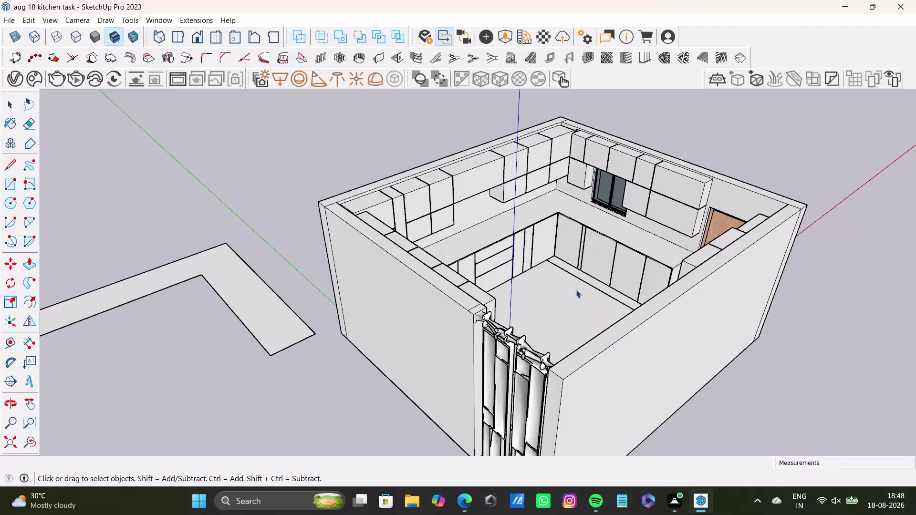
Orbit over the walls to the room's opposite side and look down into the kitchen.
scroll(down, 3)
middle_drag(580, 278, 578, 278)
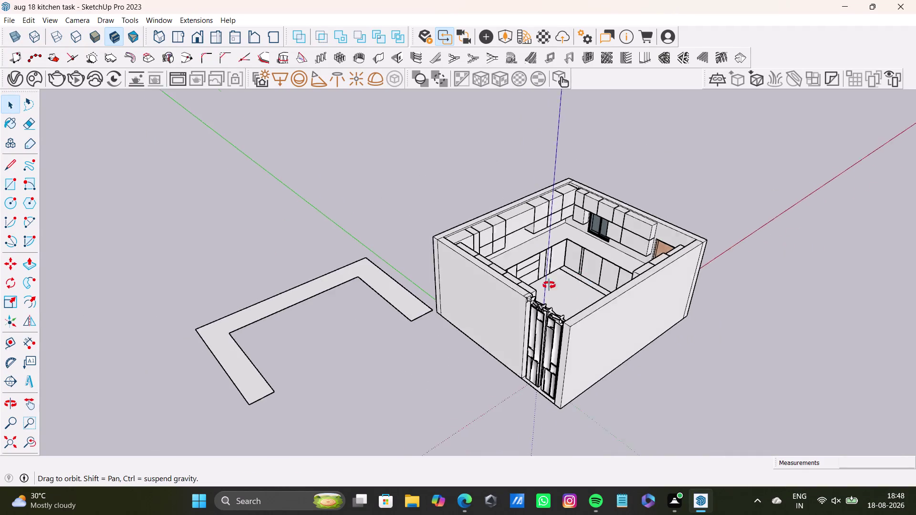
middle_drag(578, 278, 353, 397)
scroll(up, 3)
middle_drag(503, 342, 392, 179)
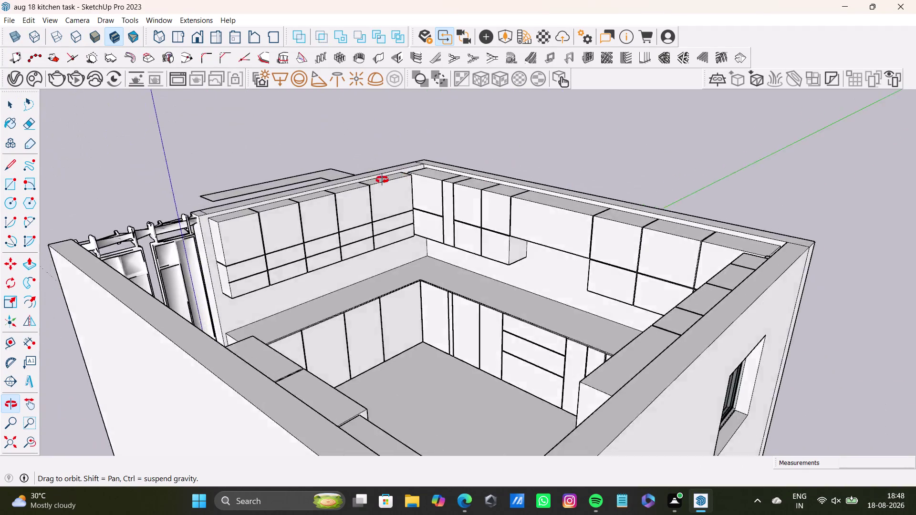
middle_drag(391, 179, 692, 212)
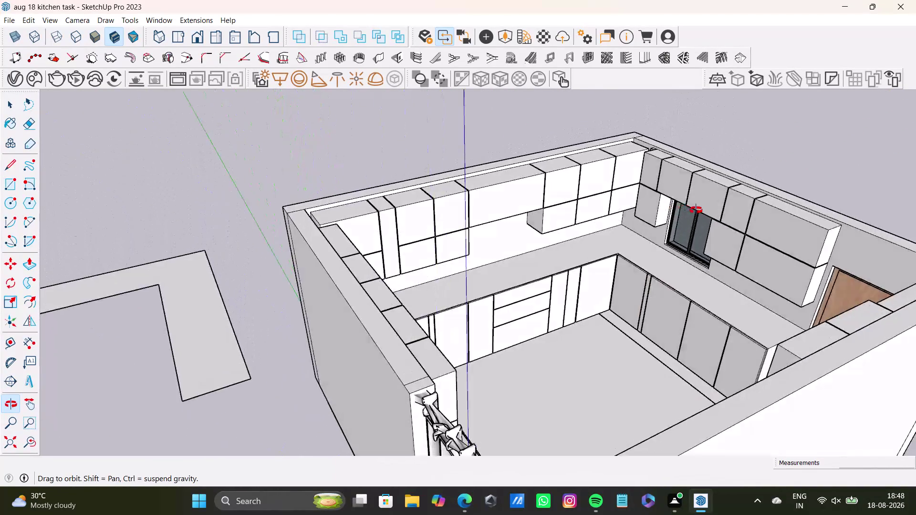
middle_drag(692, 212, 520, 323)
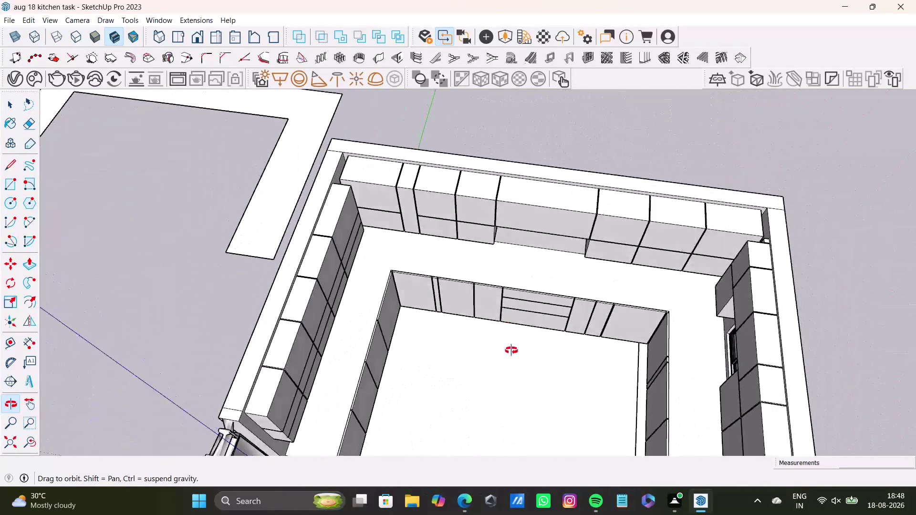
middle_drag(521, 323, 567, 473)
scroll(down, 3)
scroll(up, 3)
Tilt the kitchen model to view it from underneath, then orbit back toward the interior.
middle_drag(550, 366, 551, 307)
middle_drag(559, 303, 526, 202)
middle_drag(542, 204, 504, 207)
middle_drag(505, 202, 527, 154)
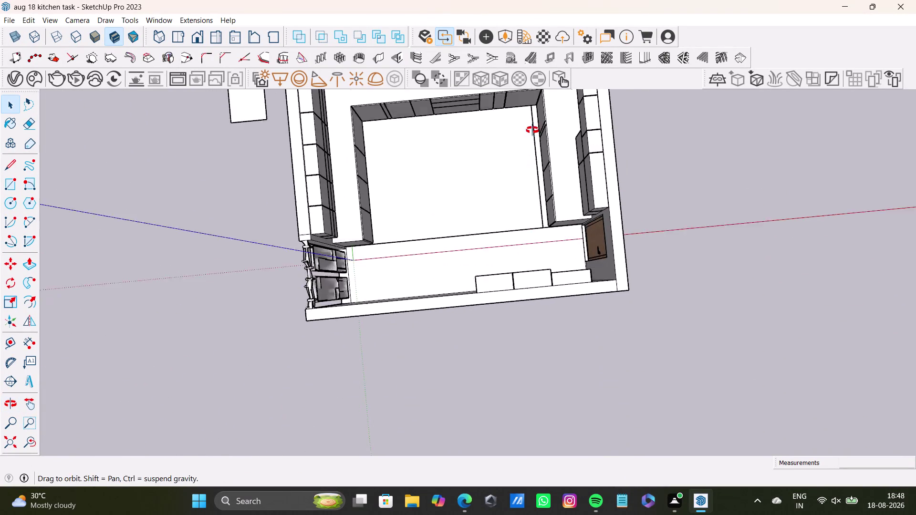
middle_drag(526, 154, 543, 97)
View the base cabinets from above, ending on the window and wooden door wall.
scroll(up, 3)
middle_drag(507, 179, 585, 258)
middle_drag(582, 301, 654, 192)
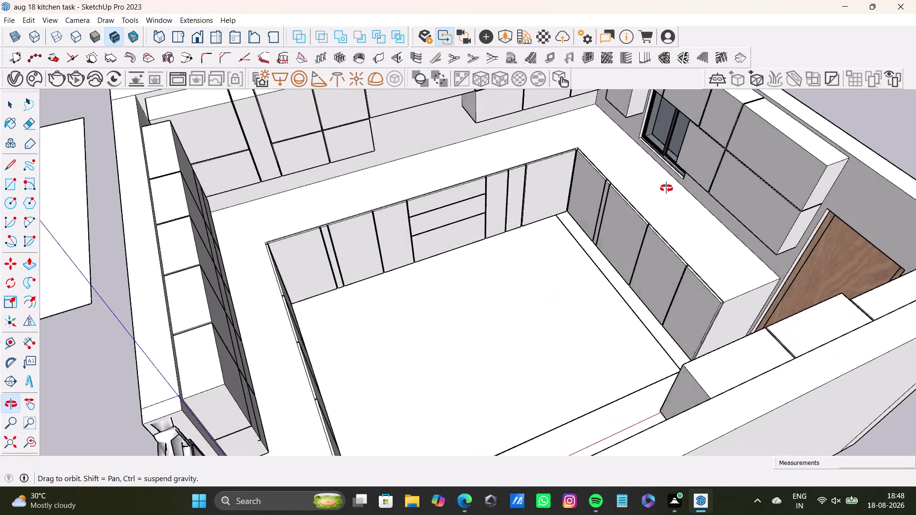
middle_drag(654, 192, 698, 327)
middle_drag(682, 332, 806, 313)
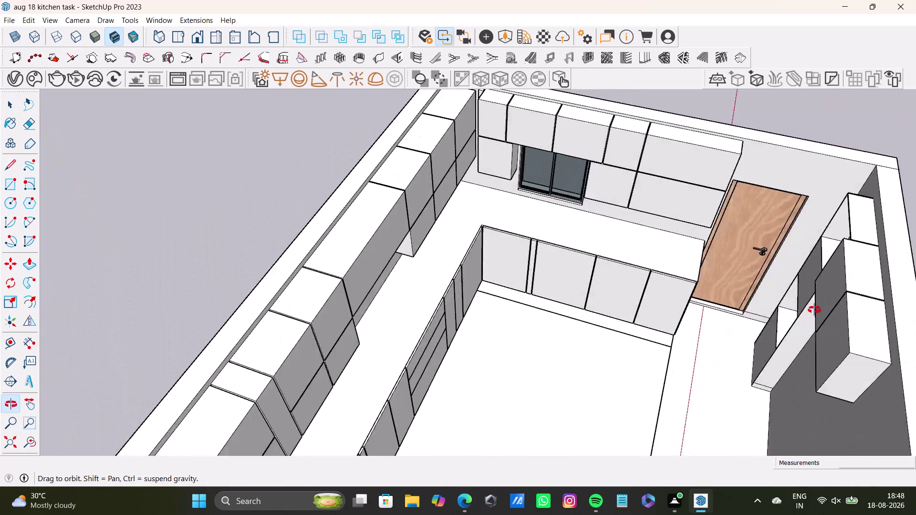
middle_drag(805, 313, 867, 286)
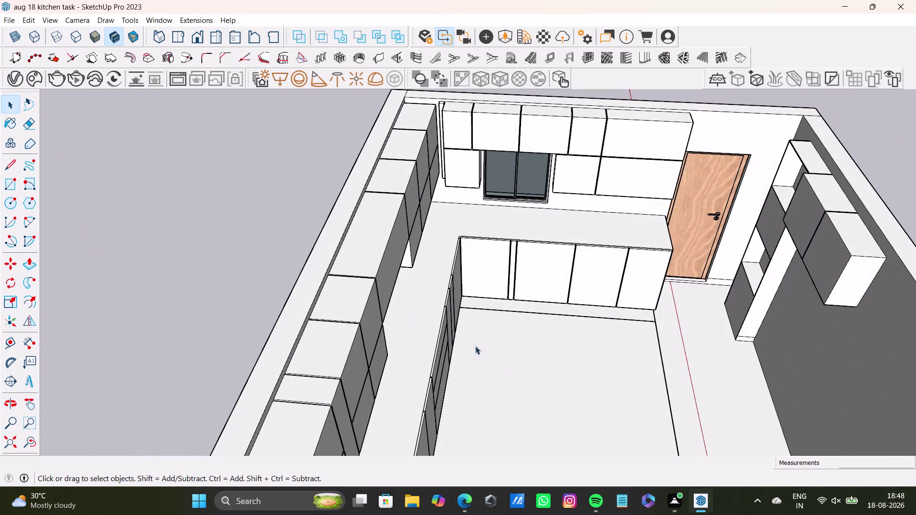